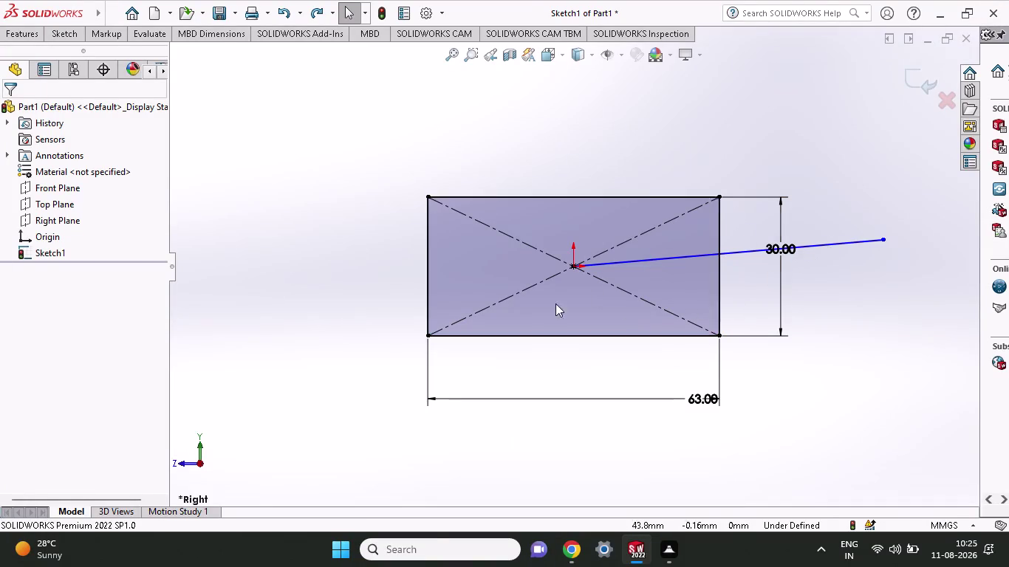
Remove the stray line from the rectangle centre, leaving the 63 × 30 sketch fully defined.
click(69, 39)
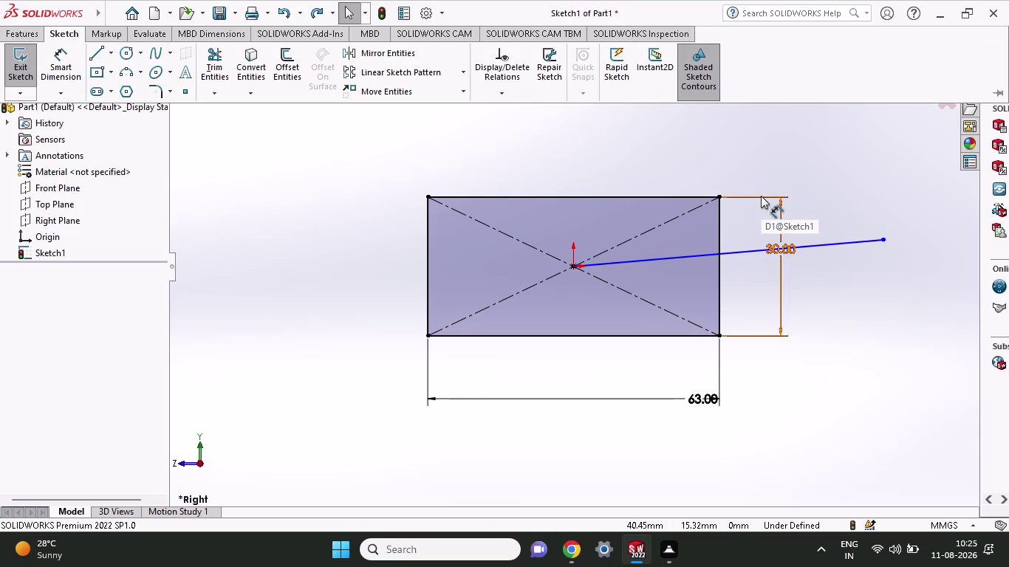
key(ctrl+z)
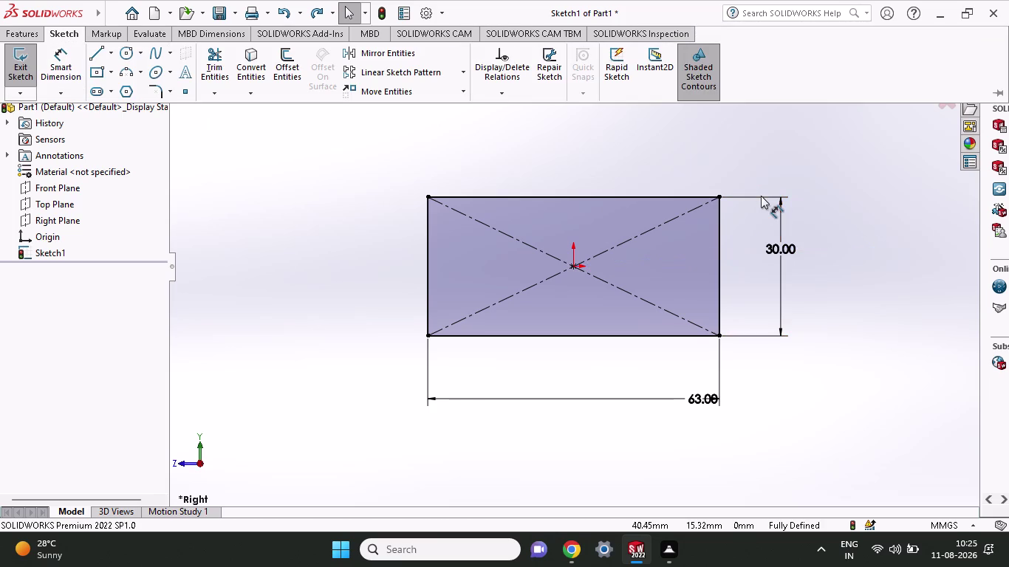